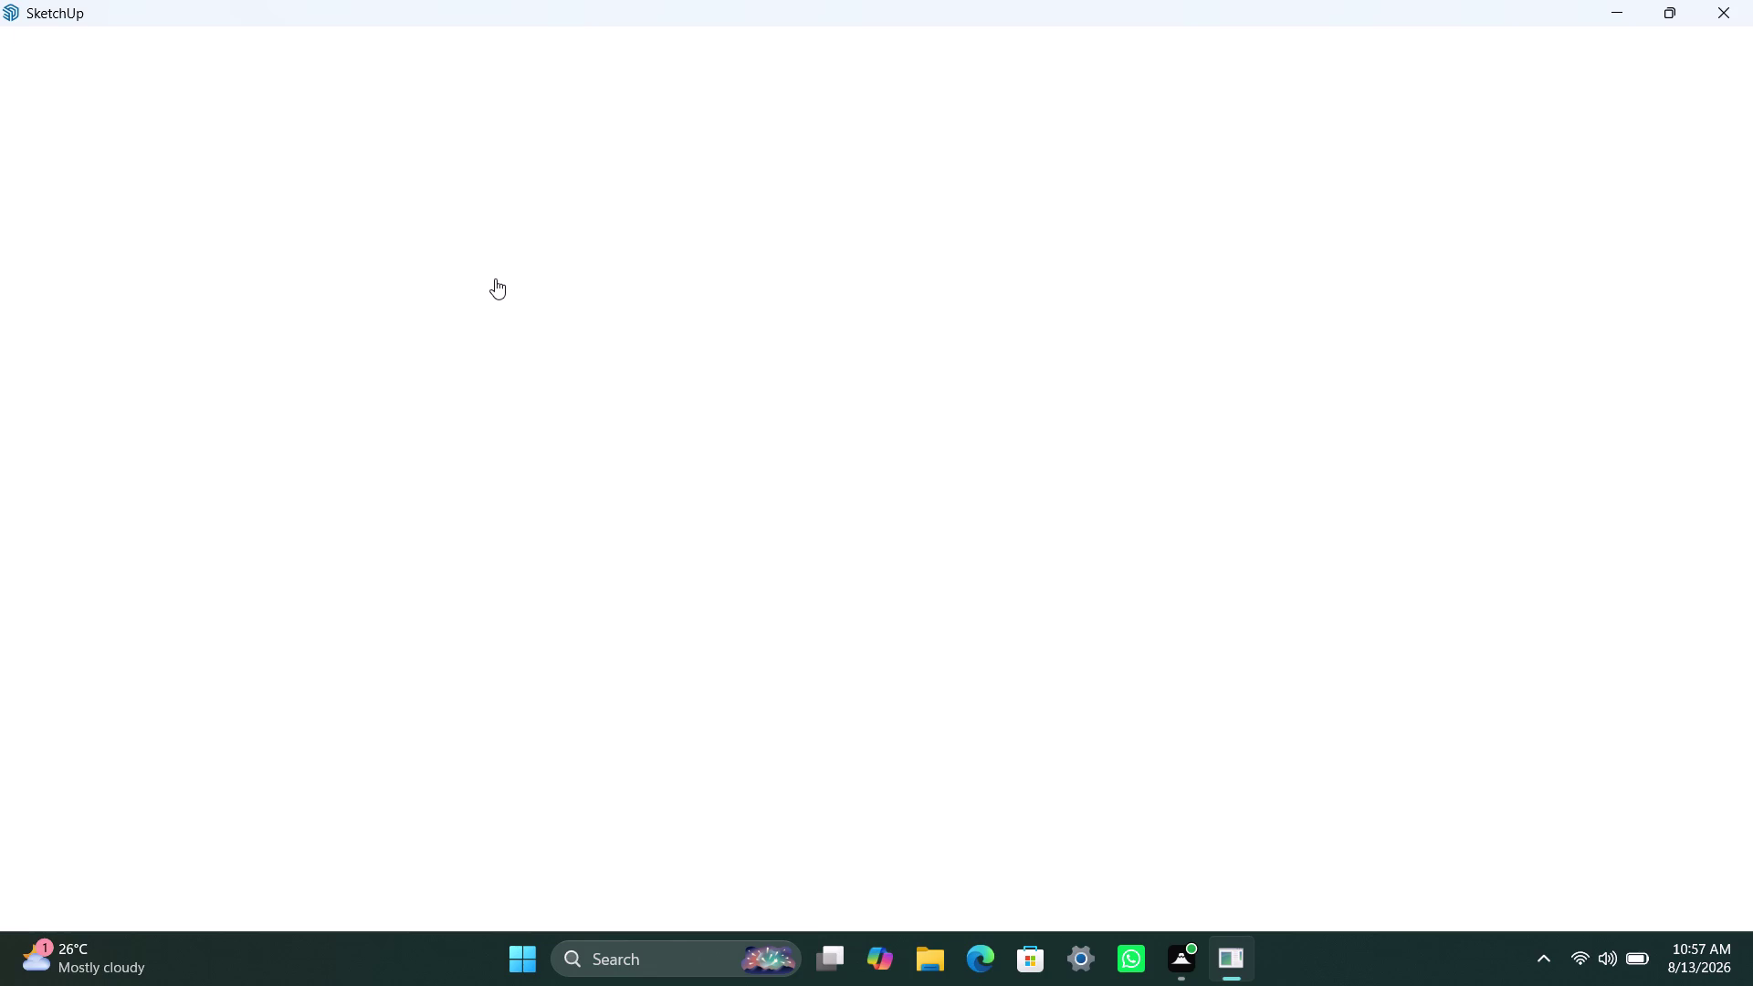
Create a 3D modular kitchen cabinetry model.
click(383, 210)
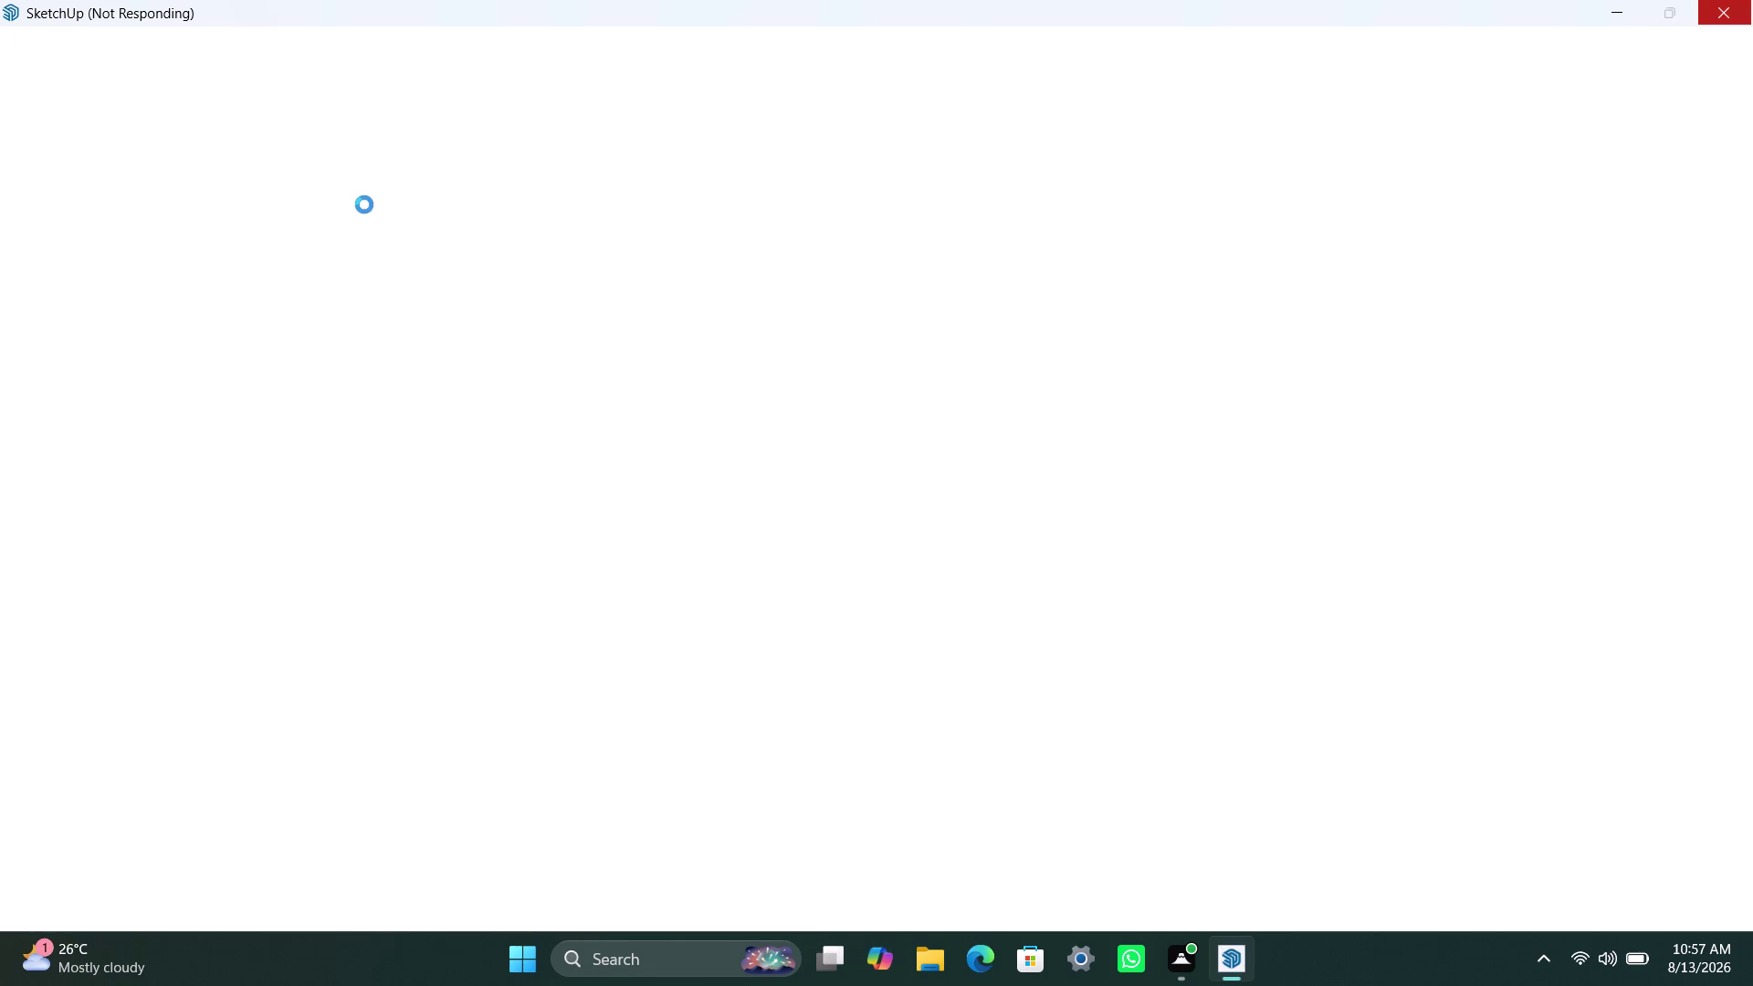